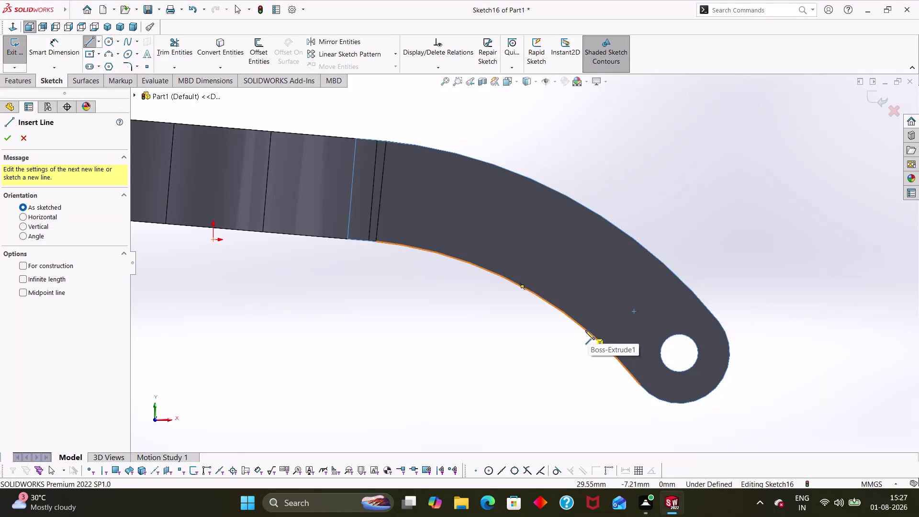
Sketch a small closed wedge of short lines and an arc on the lower curved edge near the hole.
click(579, 324)
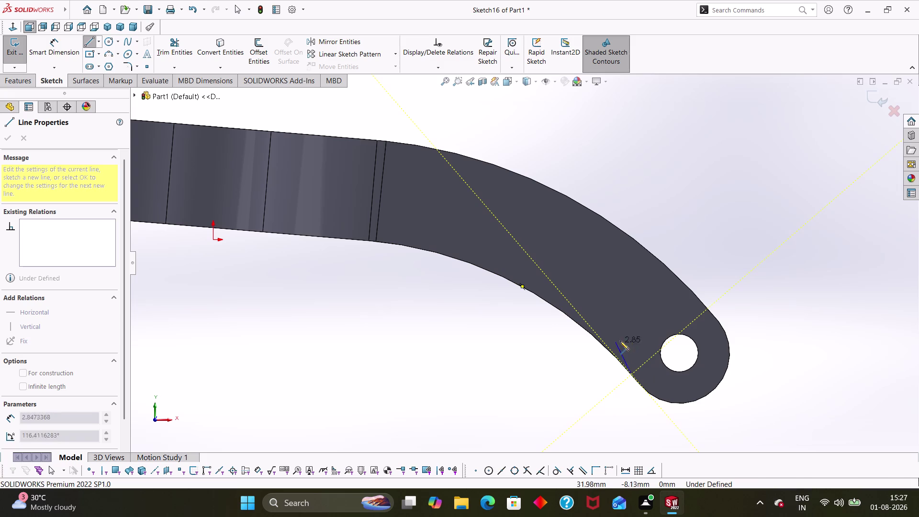
key(Escape)
key(Escape)
right_drag(565, 377, 473, 368)
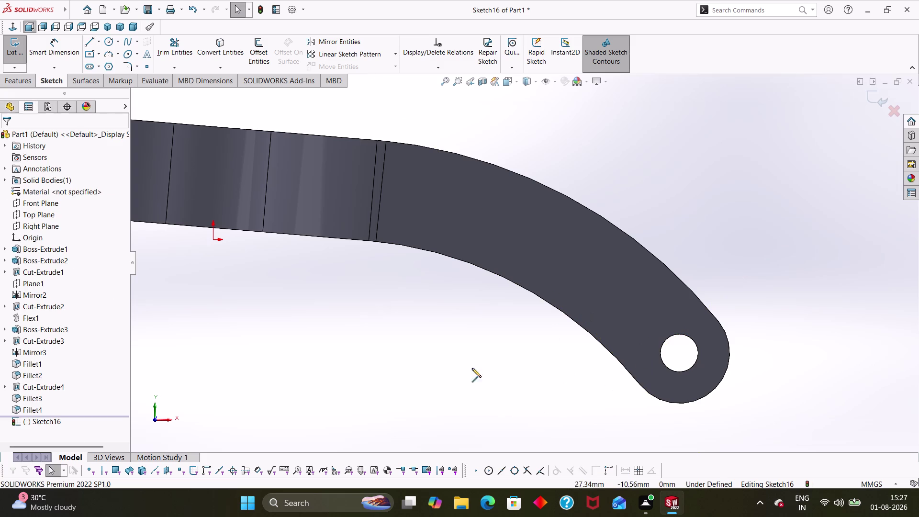
right_drag(472, 368, 472, 368)
click(583, 328)
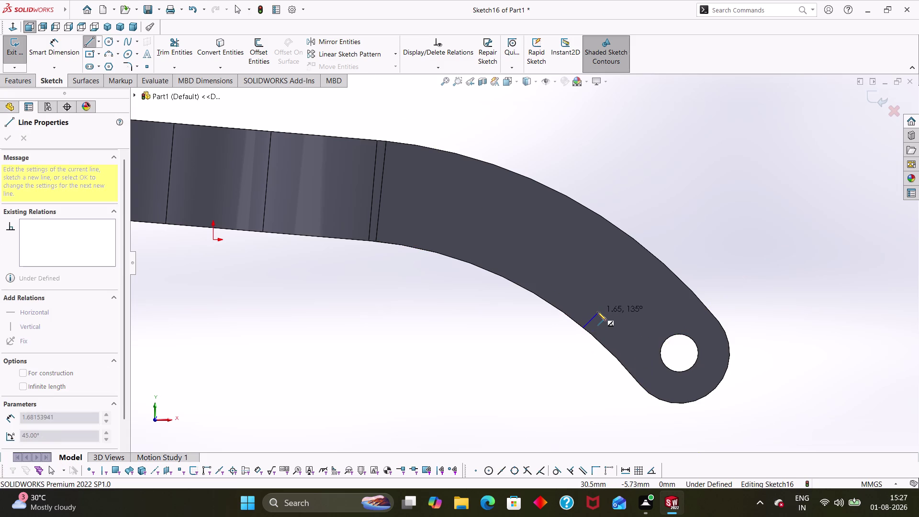
click(596, 305)
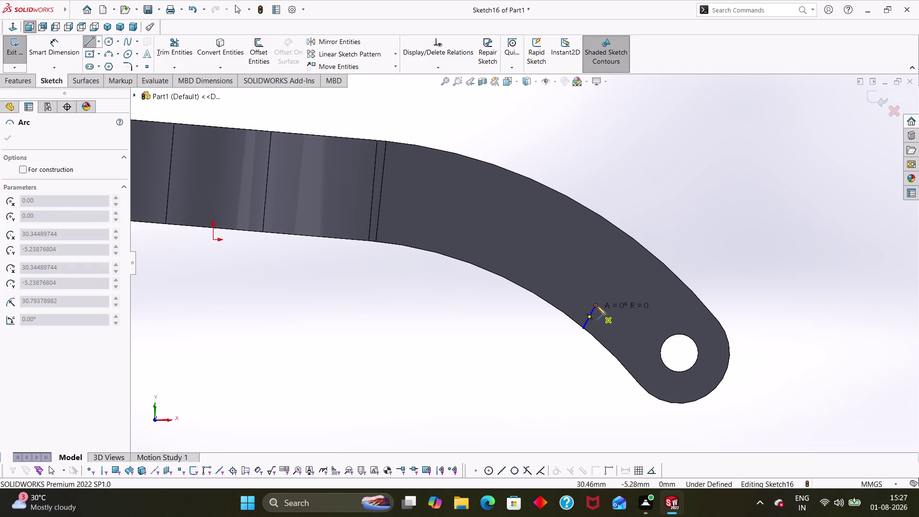
click(599, 341)
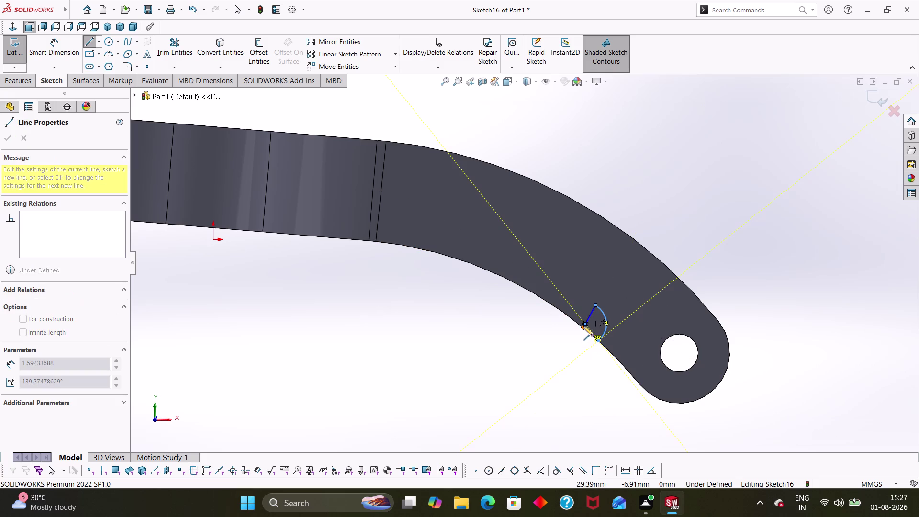
click(582, 327)
key(Escape)
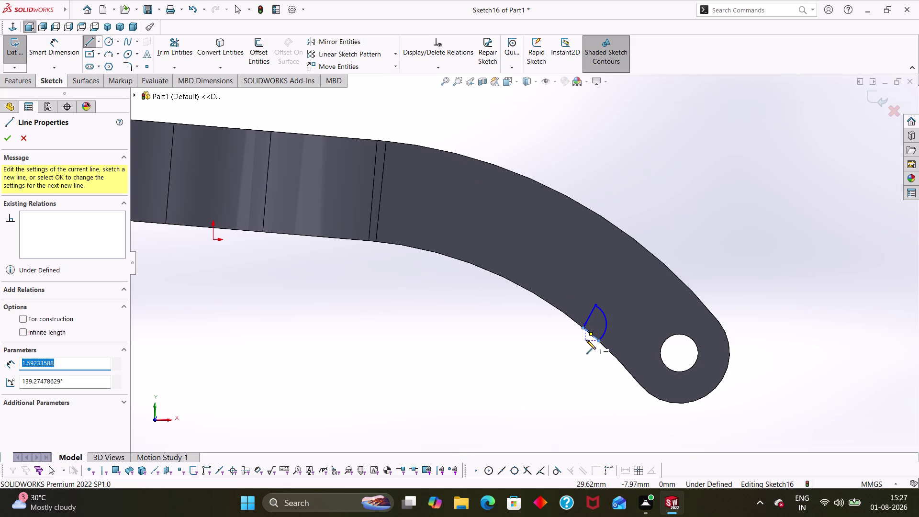
key(Escape)
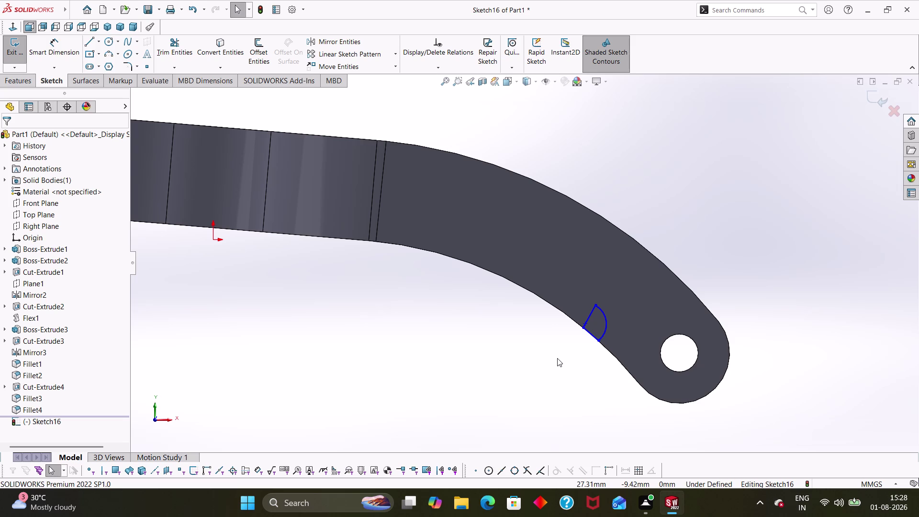
Zoom and rotate the view to show the whole bracket arm, ready for Smart Dimension.
scroll(up, 3)
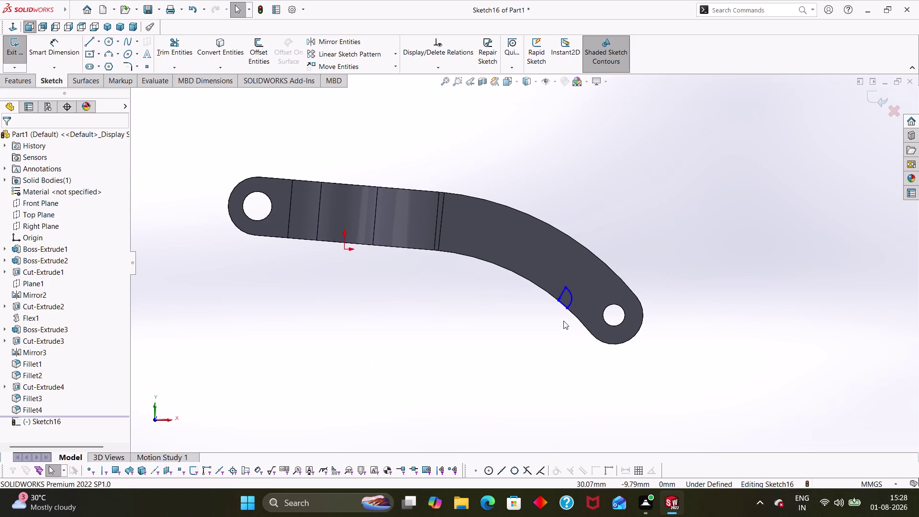
right_drag(562, 321, 550, 372)
right_drag(532, 451, 554, 273)
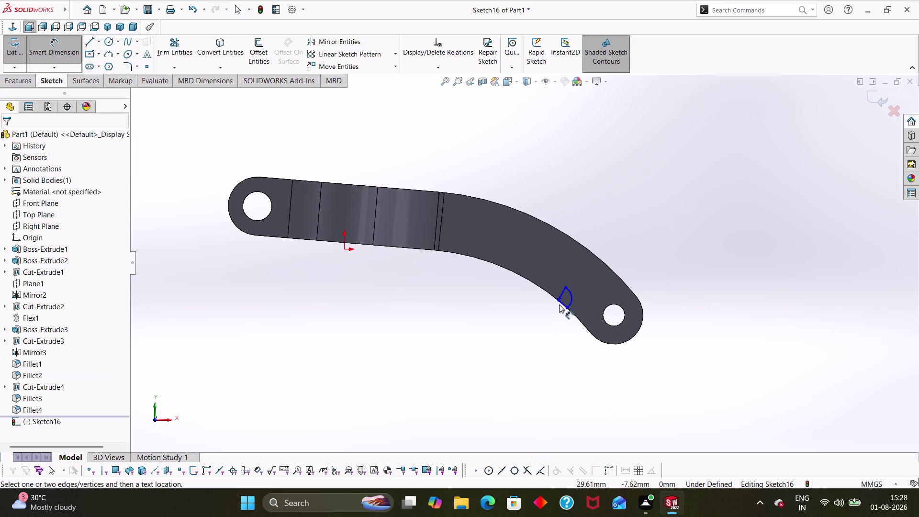
Start a dimension from the wedge corner to a point near the left hole, then cancel it.
click(561, 304)
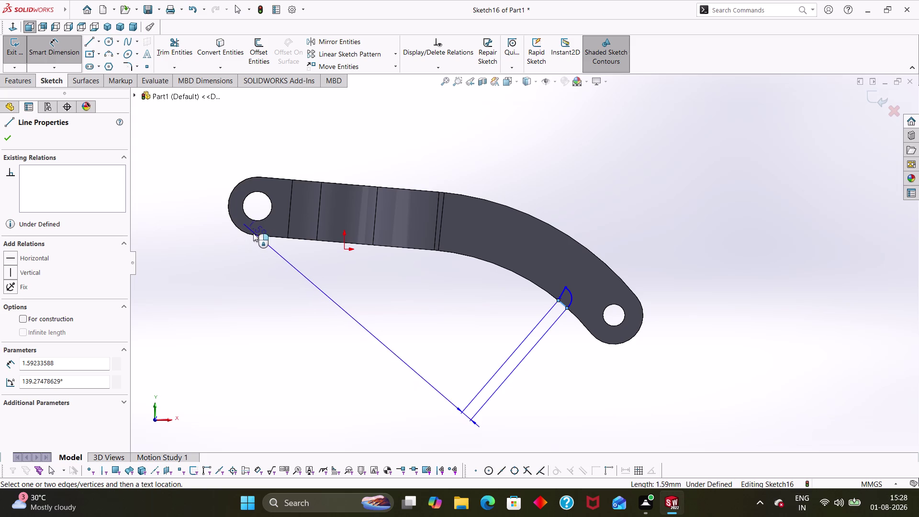
click(254, 234)
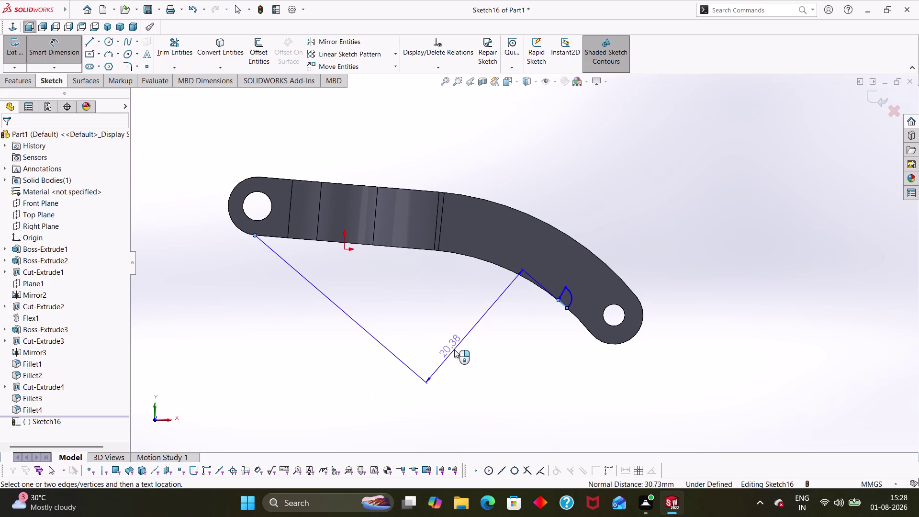
key(Escape)
key(Escape)
key(Escape)
key(Escape)
right_drag(482, 334, 509, 217)
key(Escape)
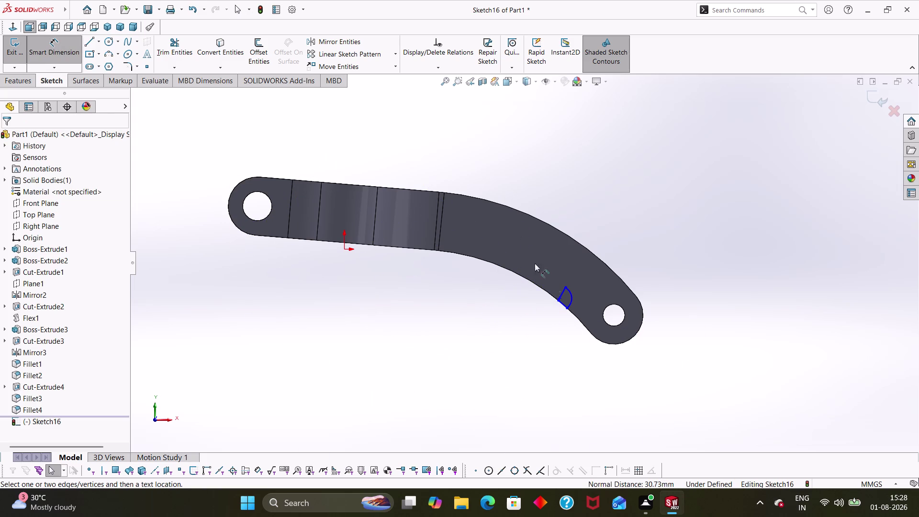
Add a 5.61 vertical dimension from the arm's upper-edge point to the wedge corner.
click(559, 299)
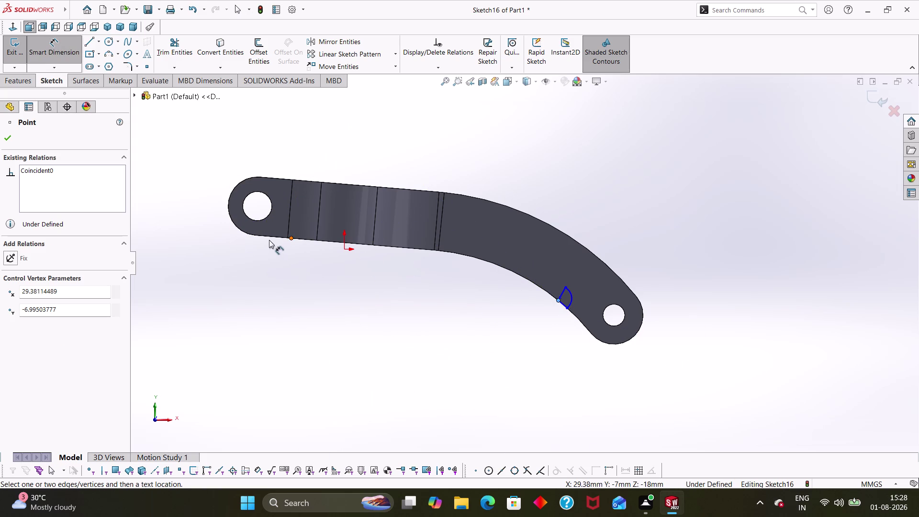
click(288, 238)
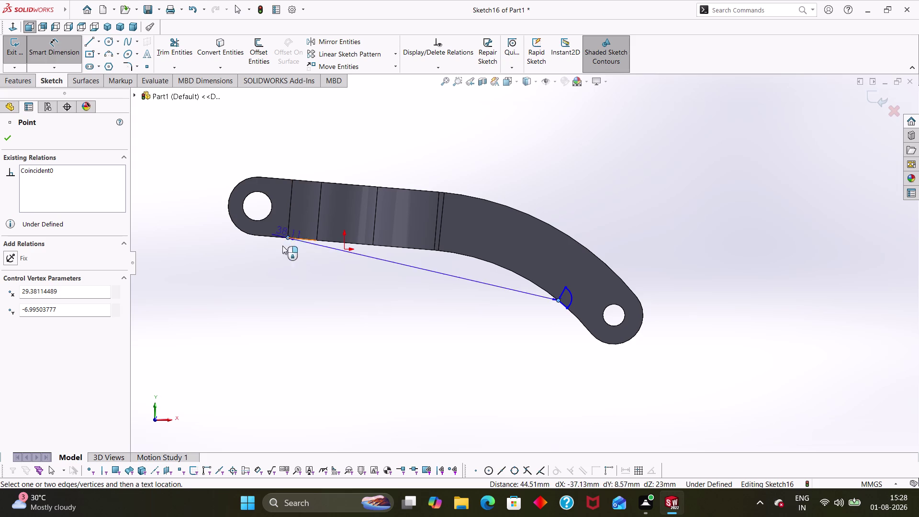
click(210, 266)
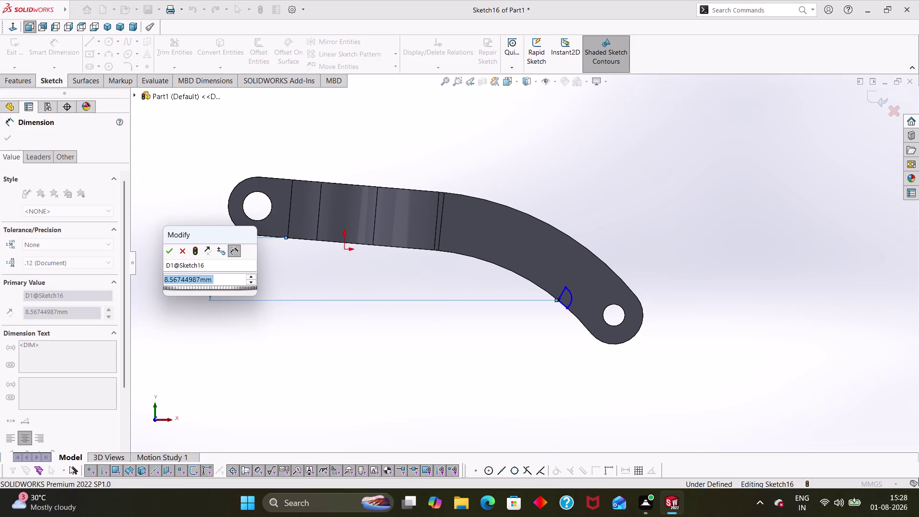
key(4)
key(BackSpace)
text(5)
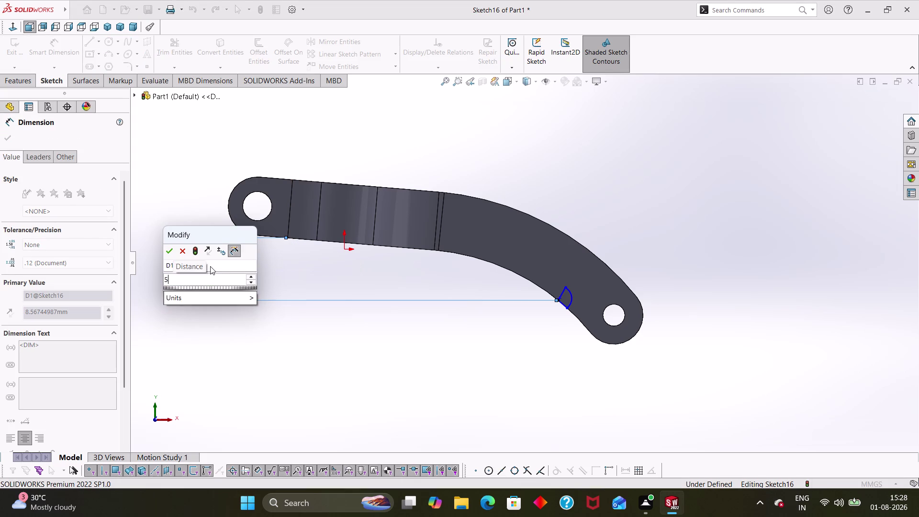
text(.6)
key(1)
key(Return)
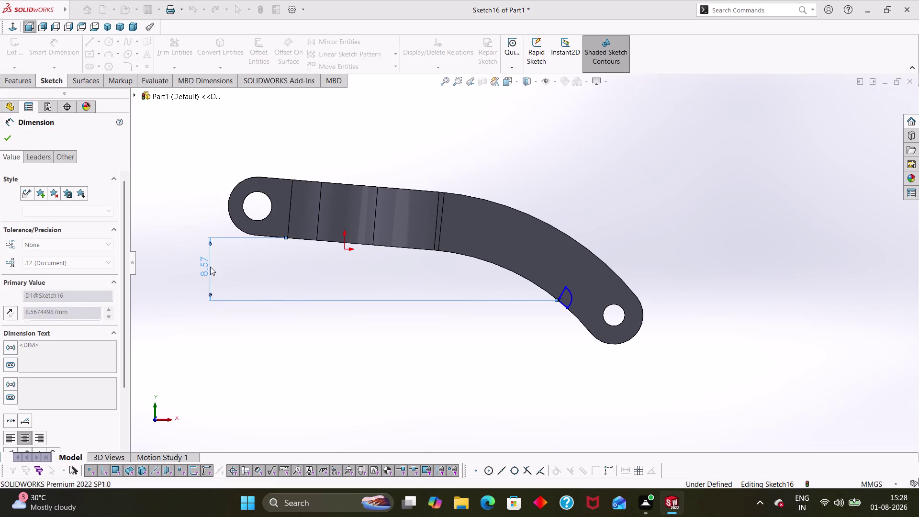
key(Escape)
key(Escape)
key(Escape)
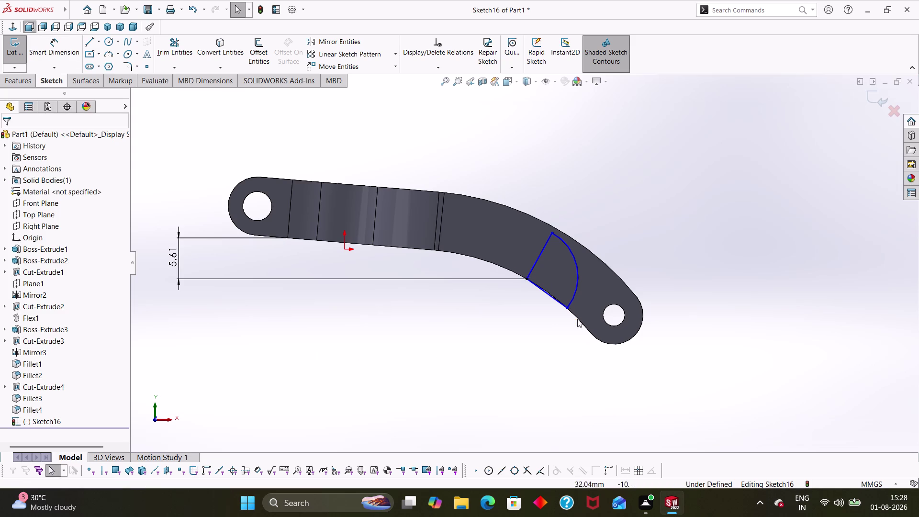
Drag the wedge, which enlarges it, then back out with Escape.
drag(568, 308, 543, 286)
key(Escape)
key(Escape)
key(Escape)
key(Escape)
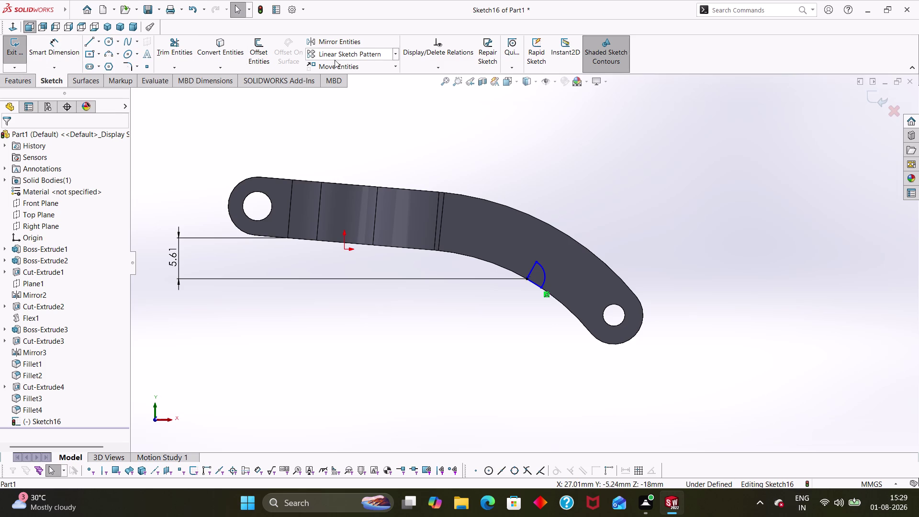
Switch the CommandManager to the Features tools.
click(0, 82)
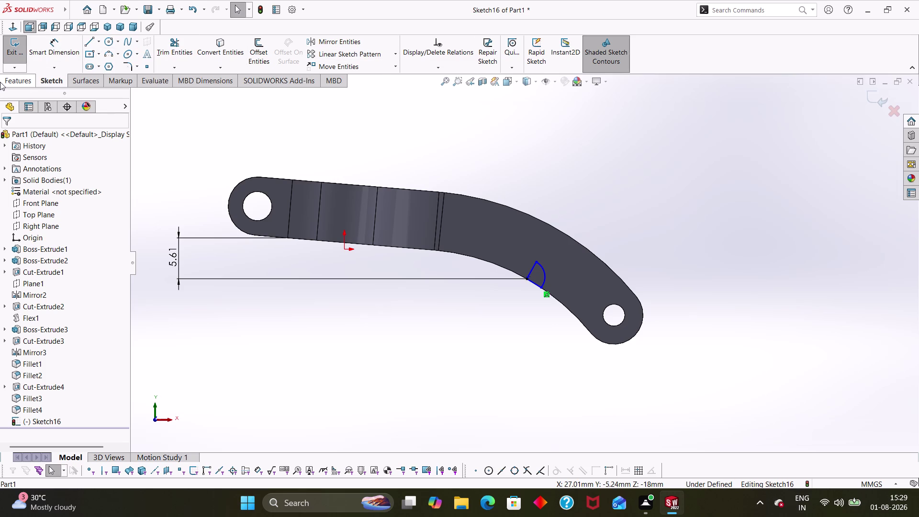
click(170, 50)
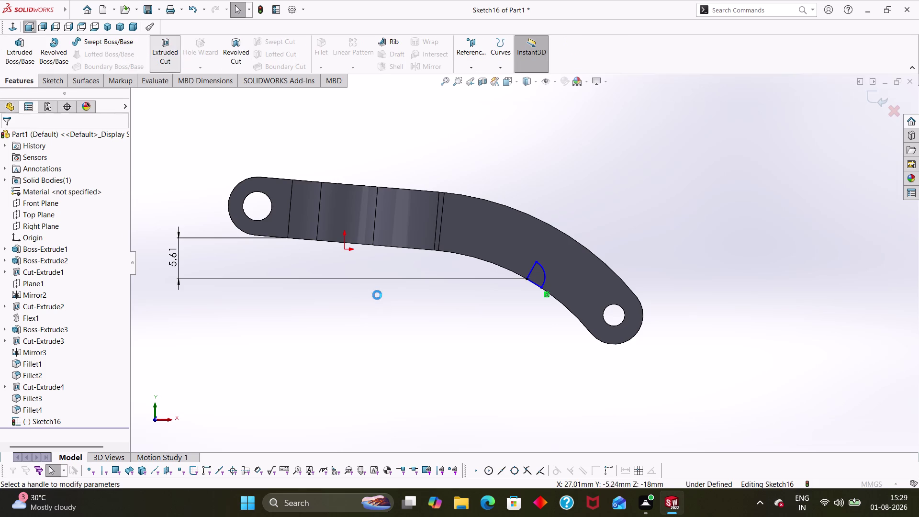
Orbit to a 3D view and set the cut's Direction 1 to Blind, 5.00 mm deep.
middle_drag(459, 310, 398, 348)
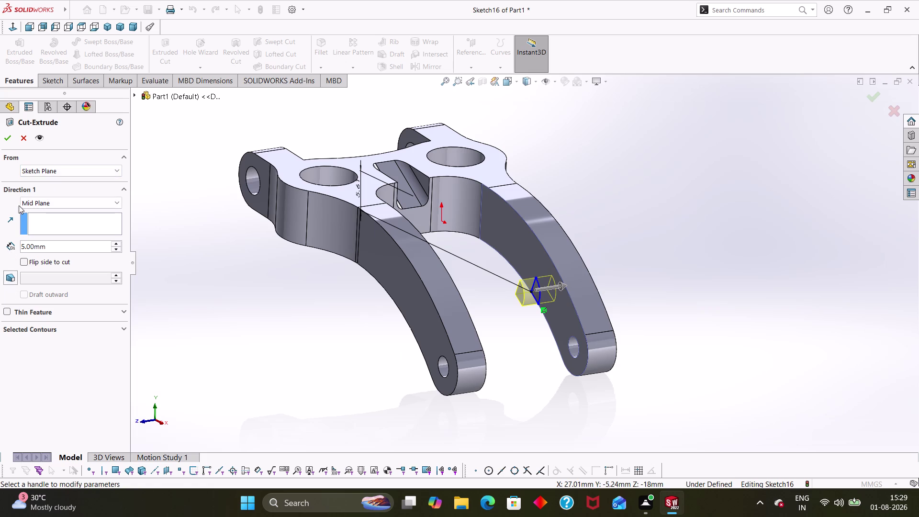
click(43, 200)
click(44, 215)
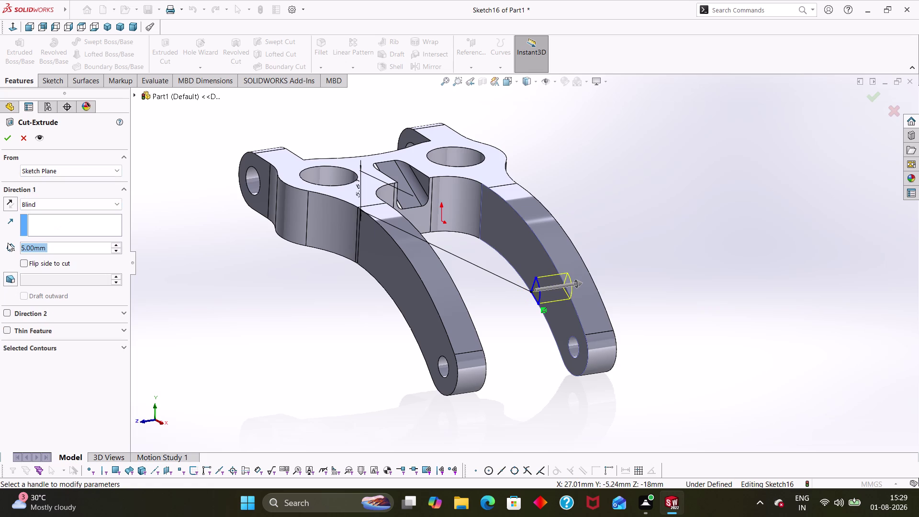